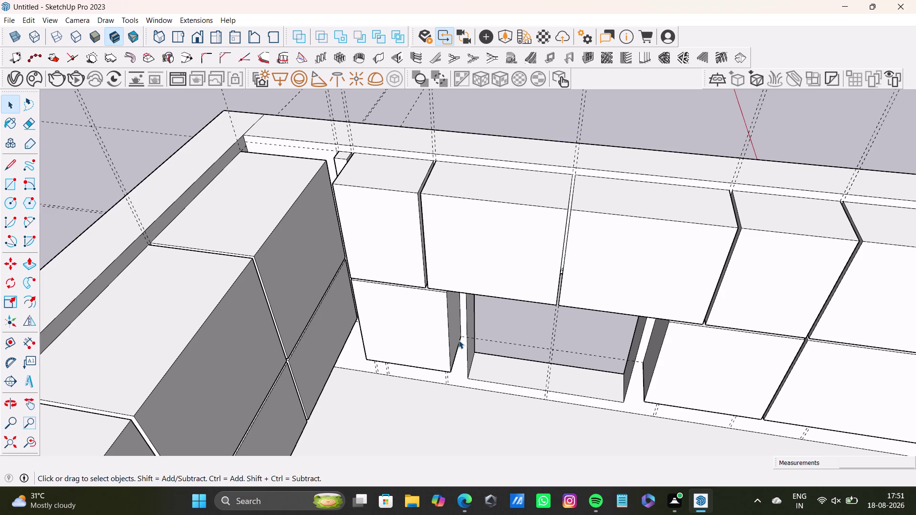
Zoom out and orbit to look down on the room's base and wall cabinets along three walls.
scroll(down, 3)
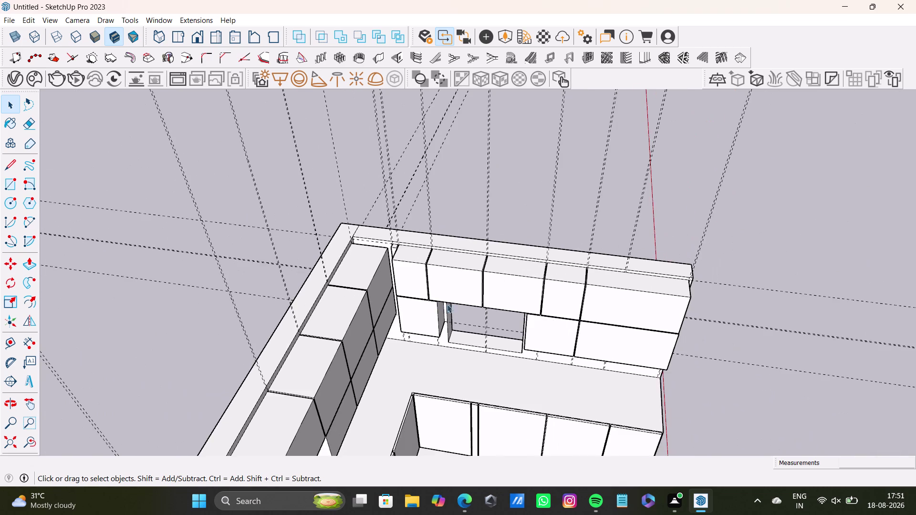
scroll(down, 3)
middle_drag(464, 315, 298, 188)
scroll(down, 3)
middle_drag(386, 342, 508, 233)
middle_drag(508, 248, 267, 310)
scroll(up, 3)
middle_drag(424, 252, 463, 354)
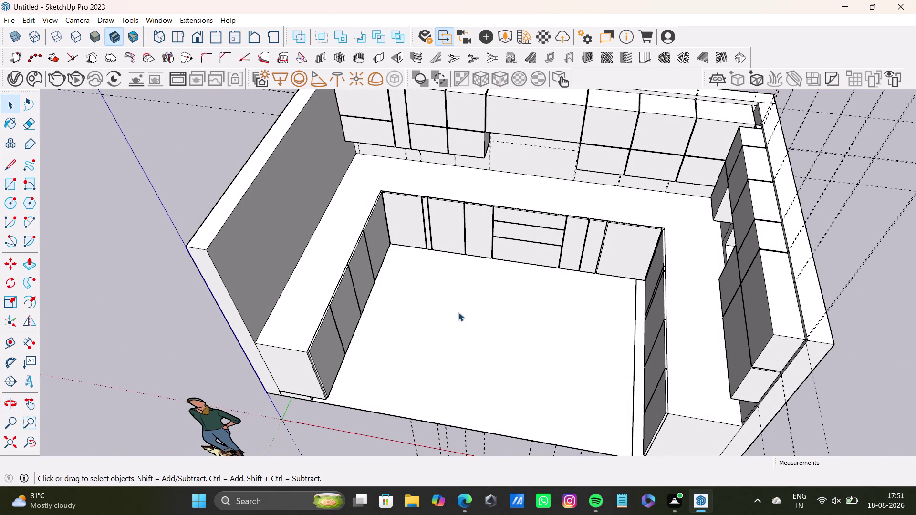